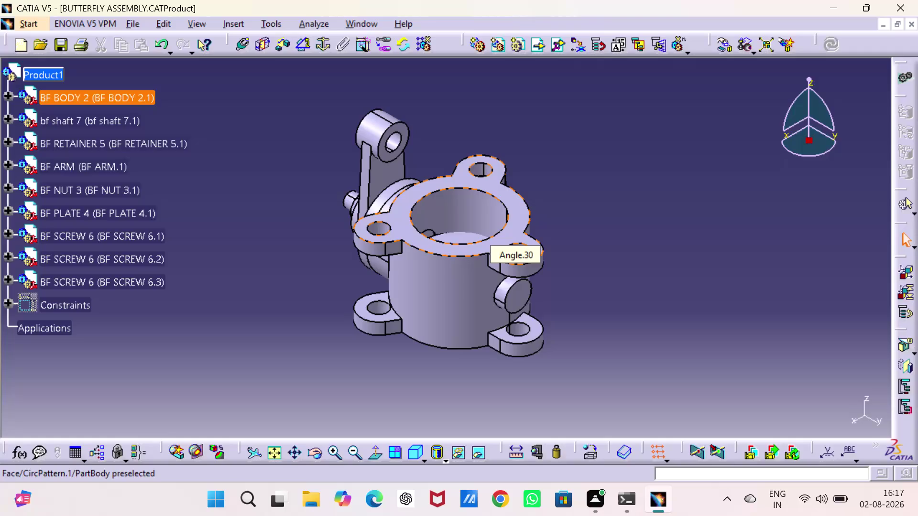
Select the cylindrical Pad.4 boss face on the BF BODY as the reference.
click(424, 285)
scroll(up, 3)
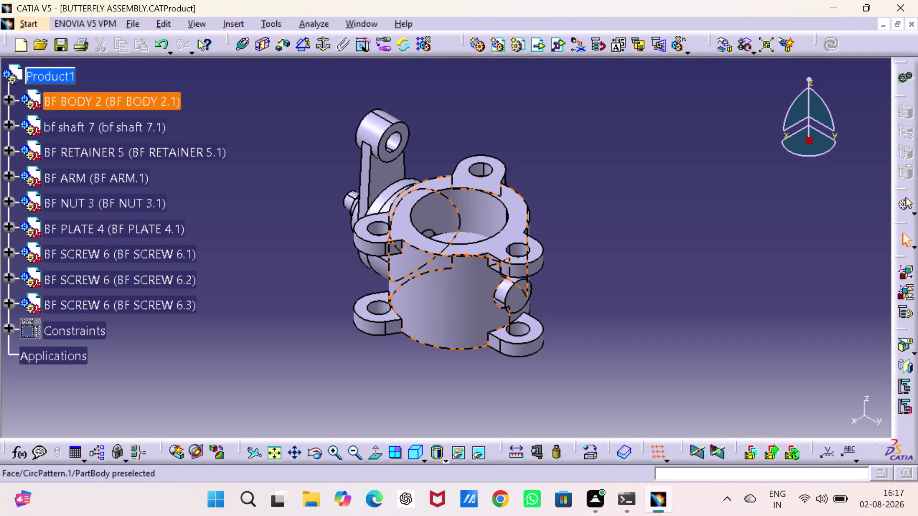
scroll(down, 3)
scroll(up, 3)
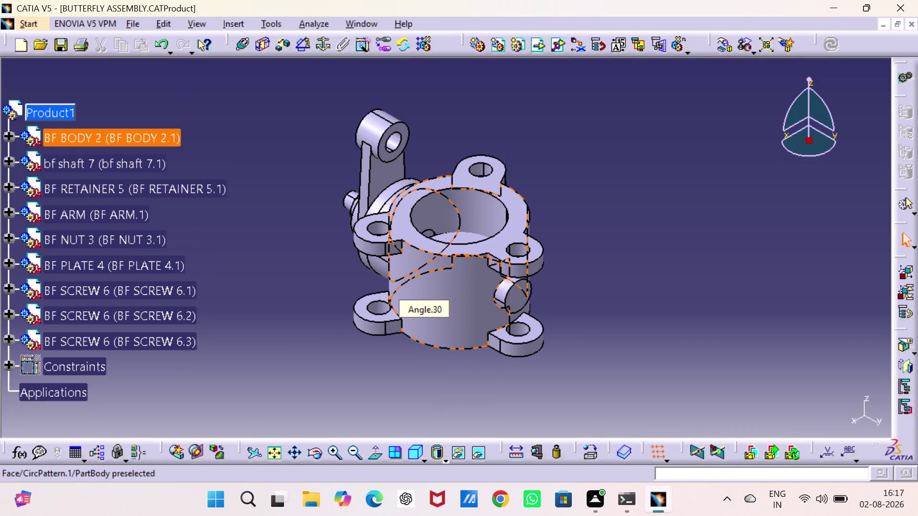
scroll(up, 3)
click(496, 302)
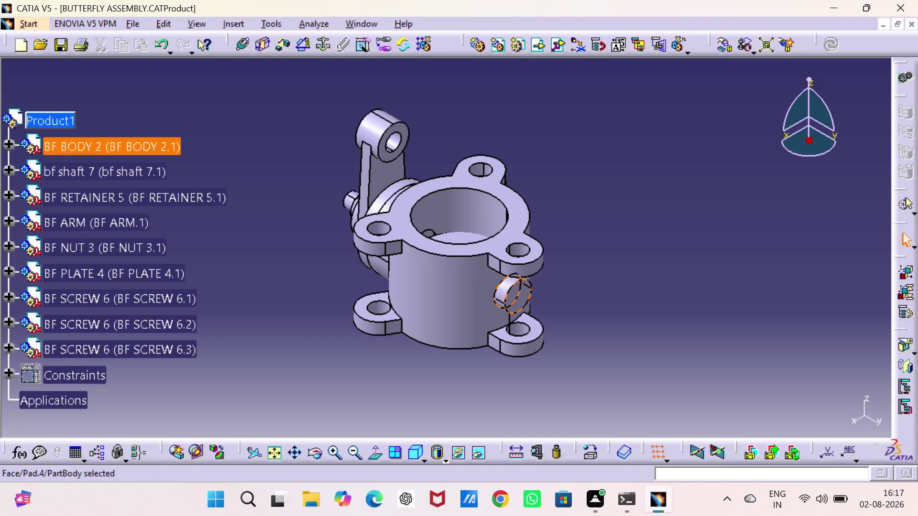
scroll(up, 3)
scroll(down, 3)
scroll(down, 3)
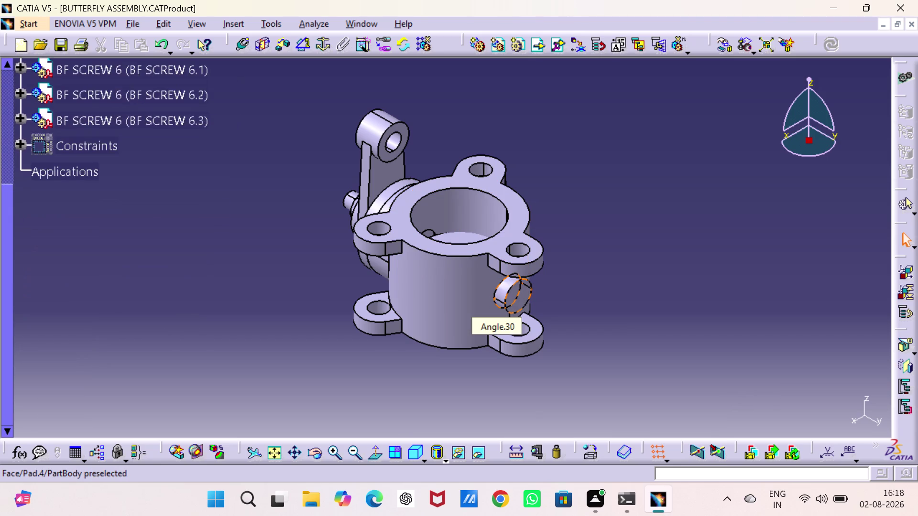
scroll(down, 3)
scroll(up, 3)
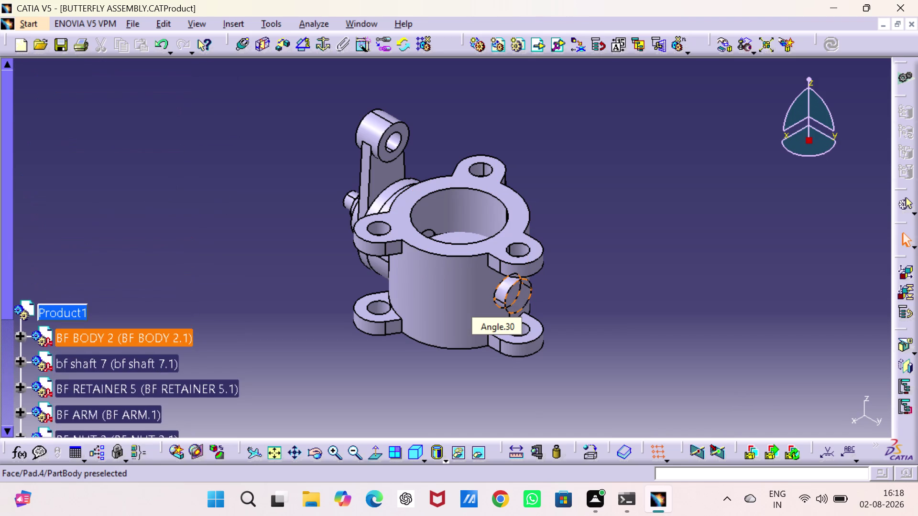
scroll(up, 3)
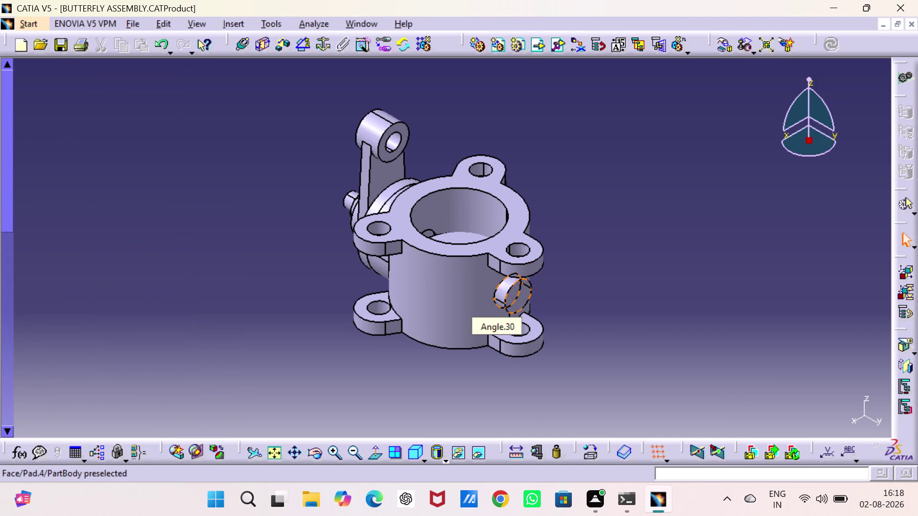